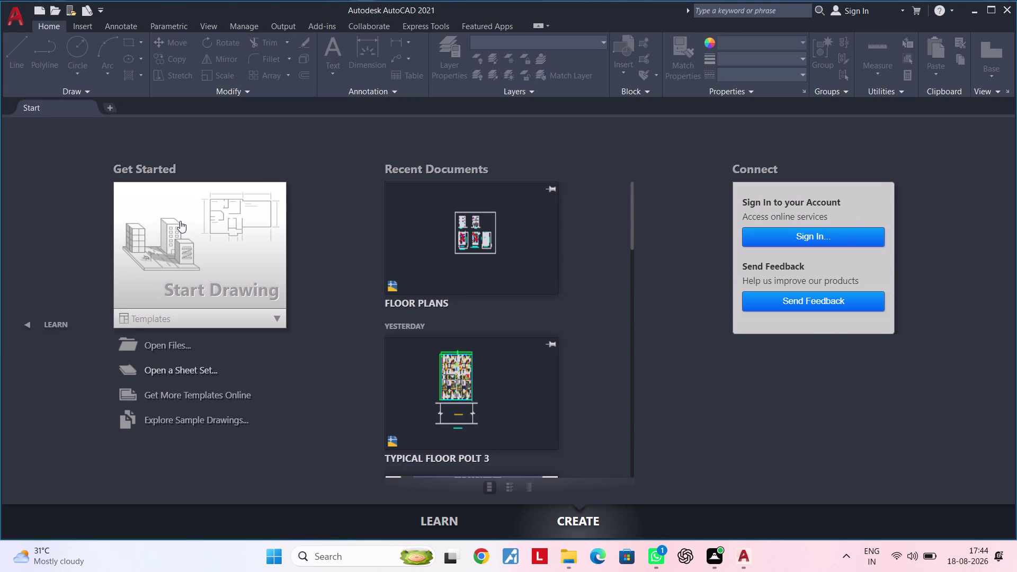
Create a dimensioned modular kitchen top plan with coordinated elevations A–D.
Start a new blank drawing from the Start tab.
click(180, 220)
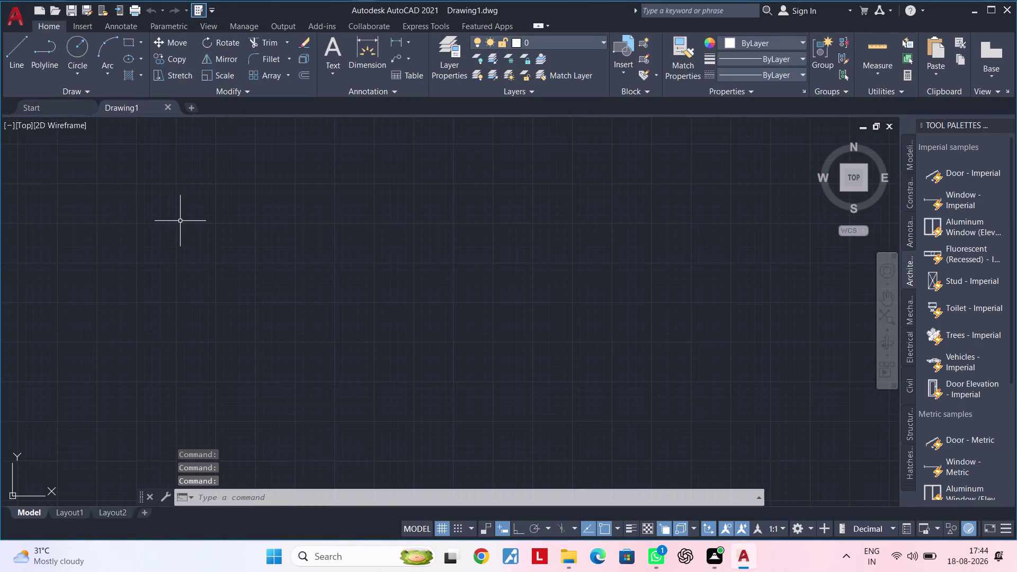
scroll(down, 3)
scroll(down, 3)
middle_drag(390, 250, 360, 308)
Close the Tool Palettes window to clear the drawing area.
click(889, 129)
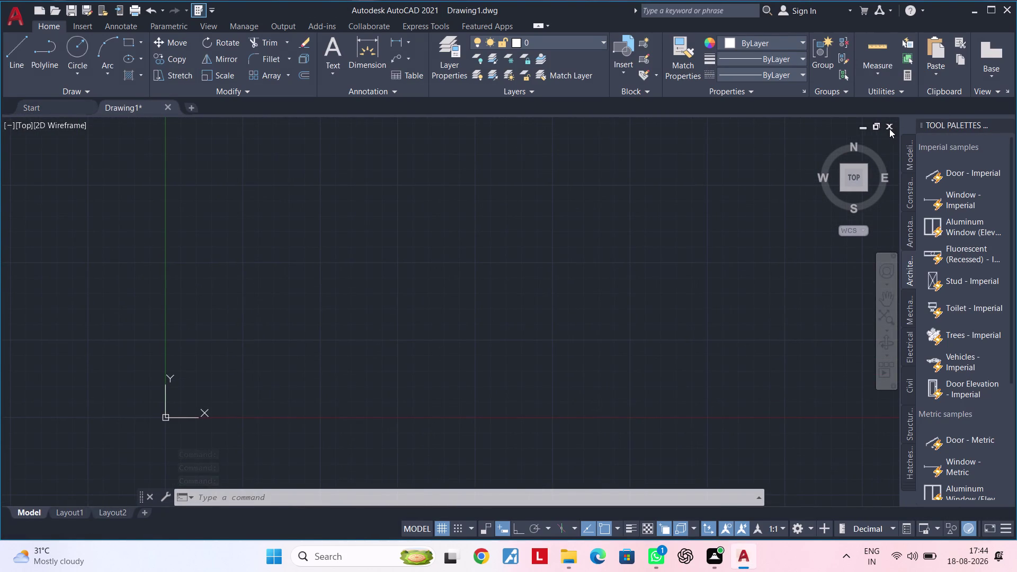
click(621, 225)
click(591, 214)
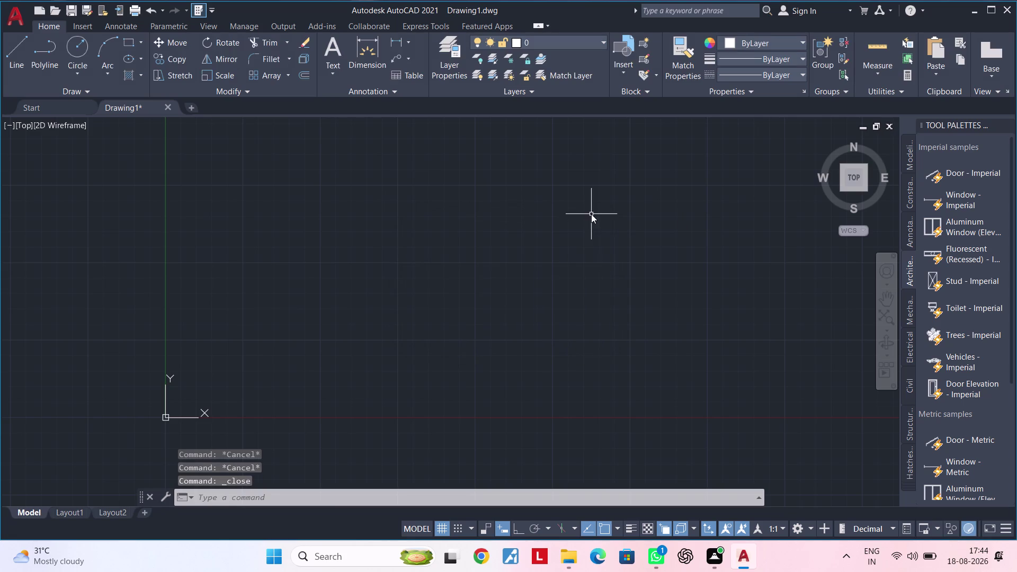
click(1006, 123)
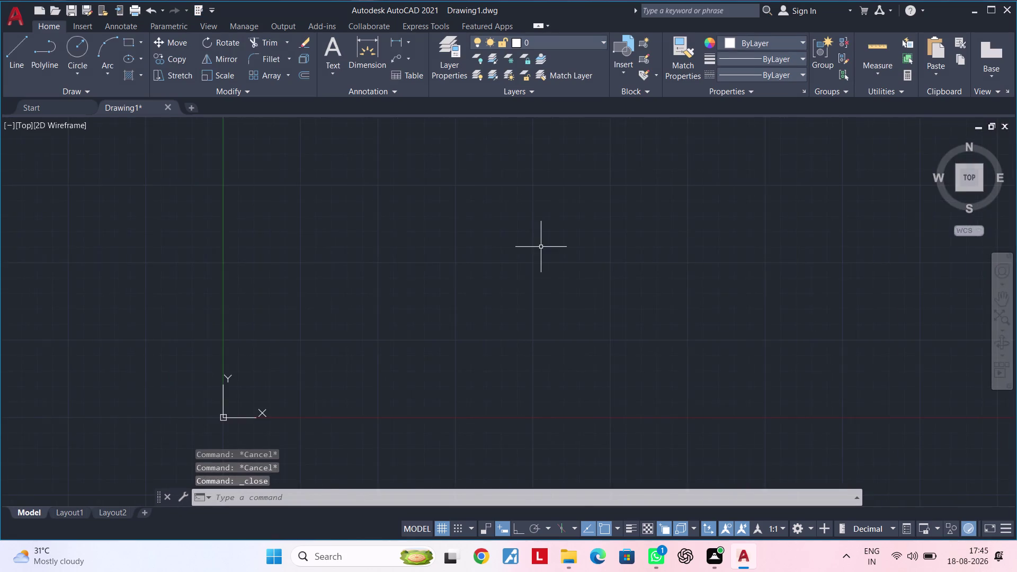
Open the Options dialog using the OP command alias.
scroll(down, 3)
middle_drag(511, 254, 273, 401)
middle_drag(353, 324, 342, 344)
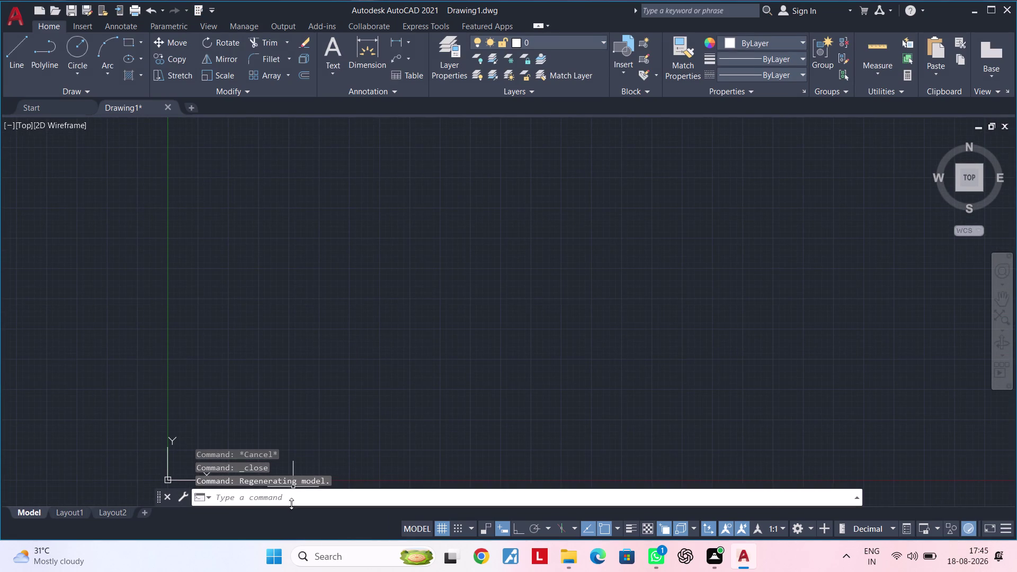
click(292, 502)
text(op)
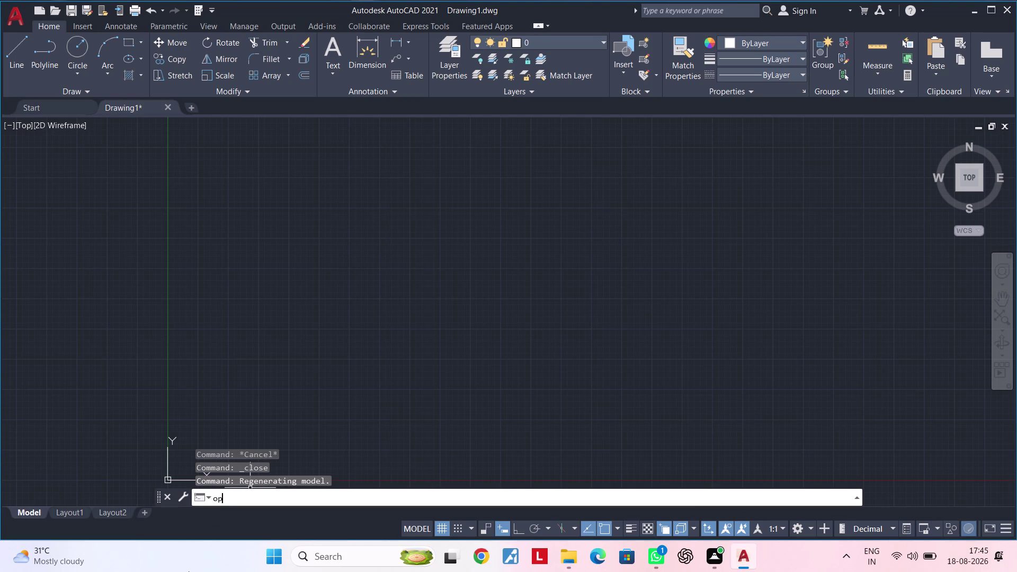
text(to)
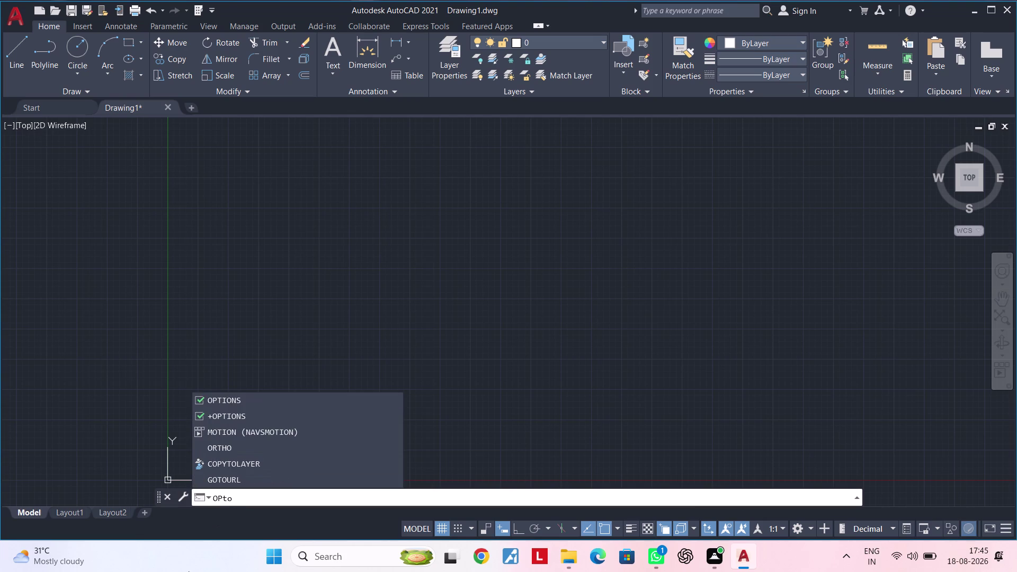
click(252, 396)
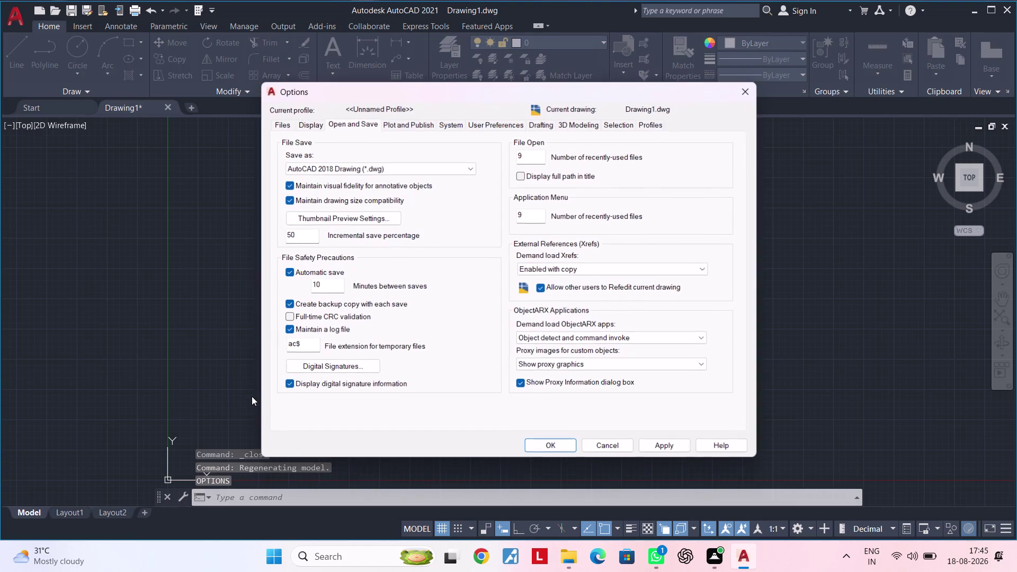
Apply the file save safety settings on the Open and Save tab and close Options.
click(285, 326)
click(293, 330)
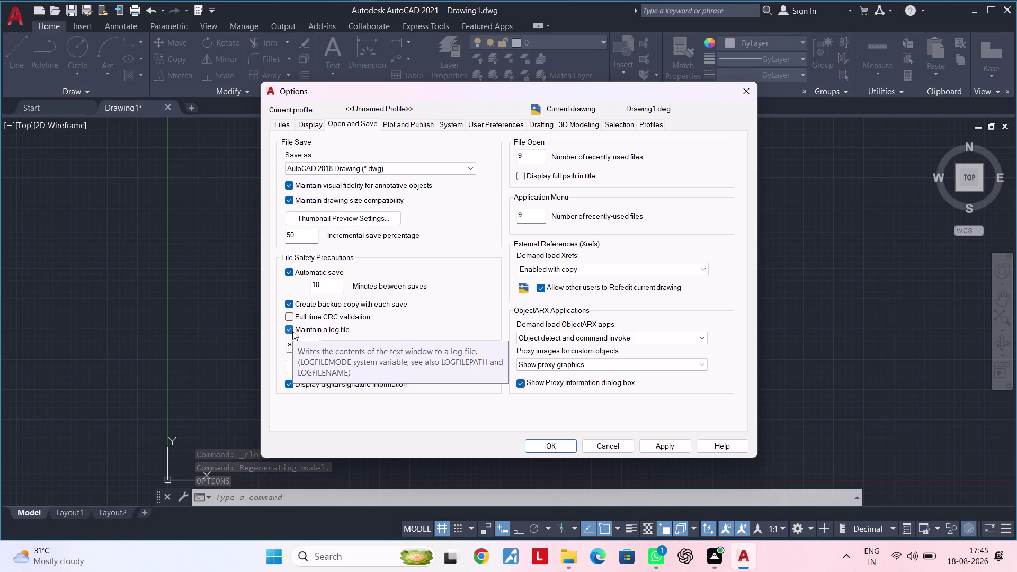
click(658, 446)
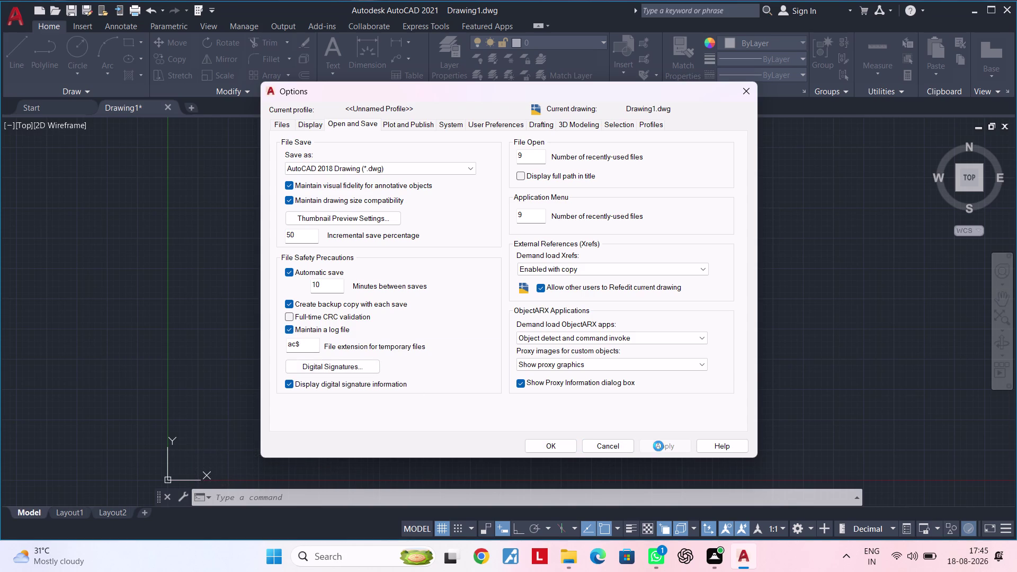
click(562, 443)
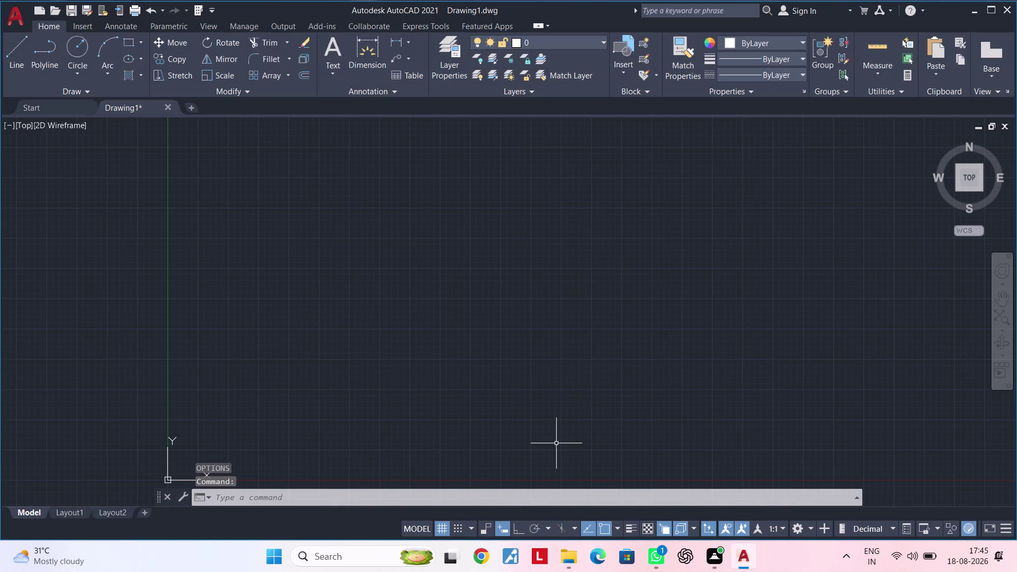
Choose a new length precision in the Drawing Units dialog (UN) and confirm it.
scroll(down, 3)
middle_drag(370, 280, 278, 375)
middle_click(278, 375)
key(Escape)
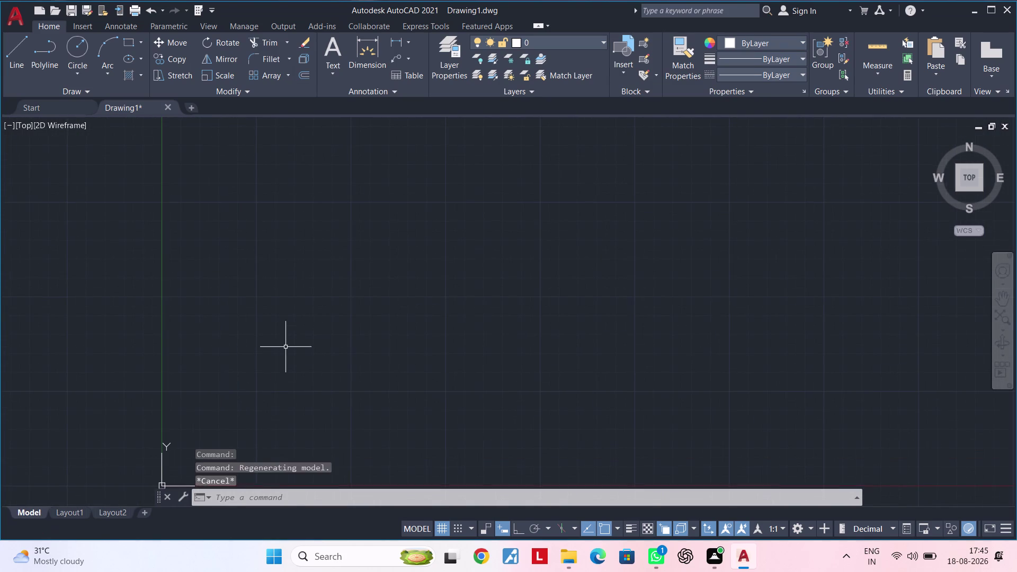
key(Escape)
text(un)
key(space)
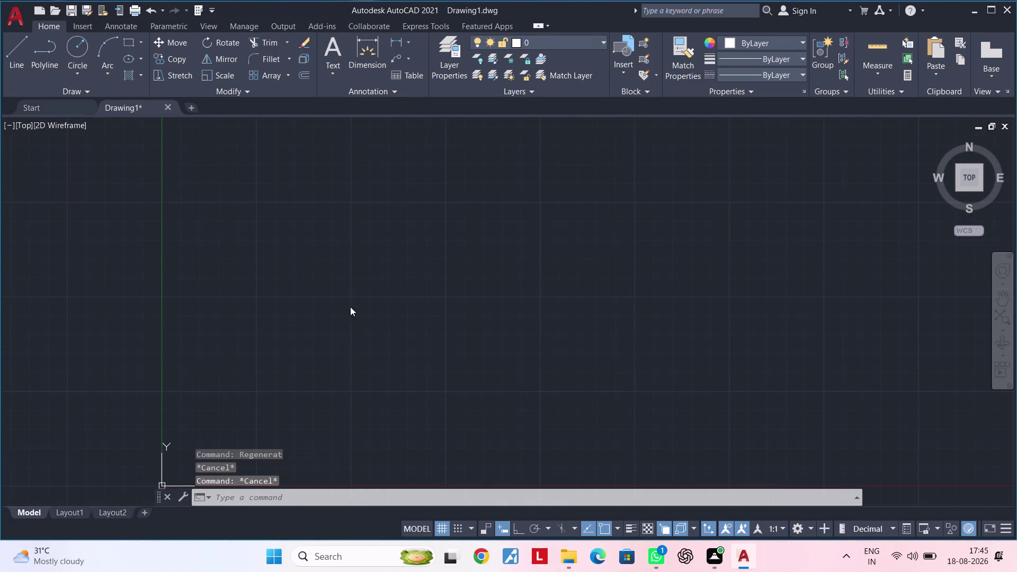
click(442, 211)
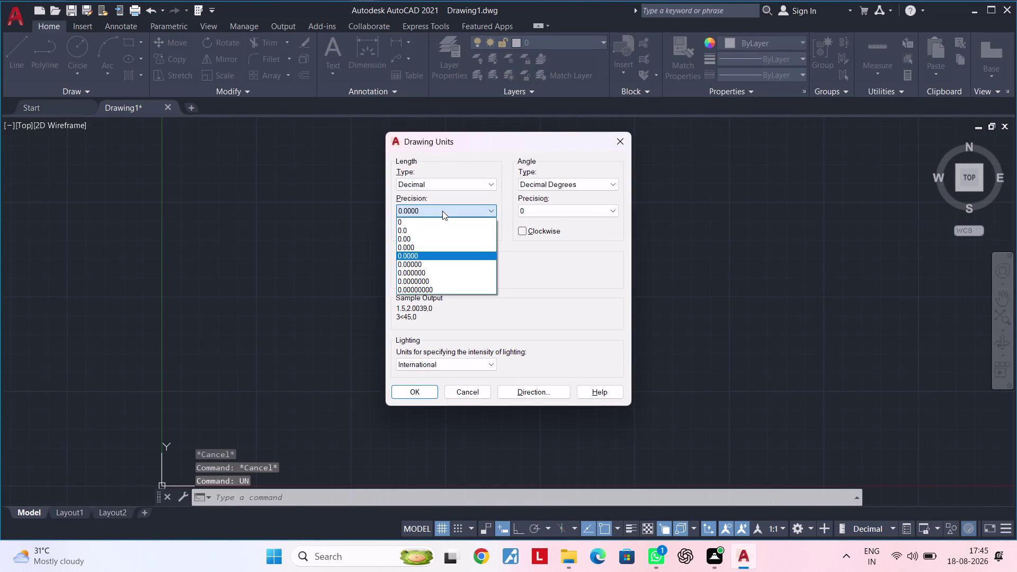
click(432, 230)
click(427, 394)
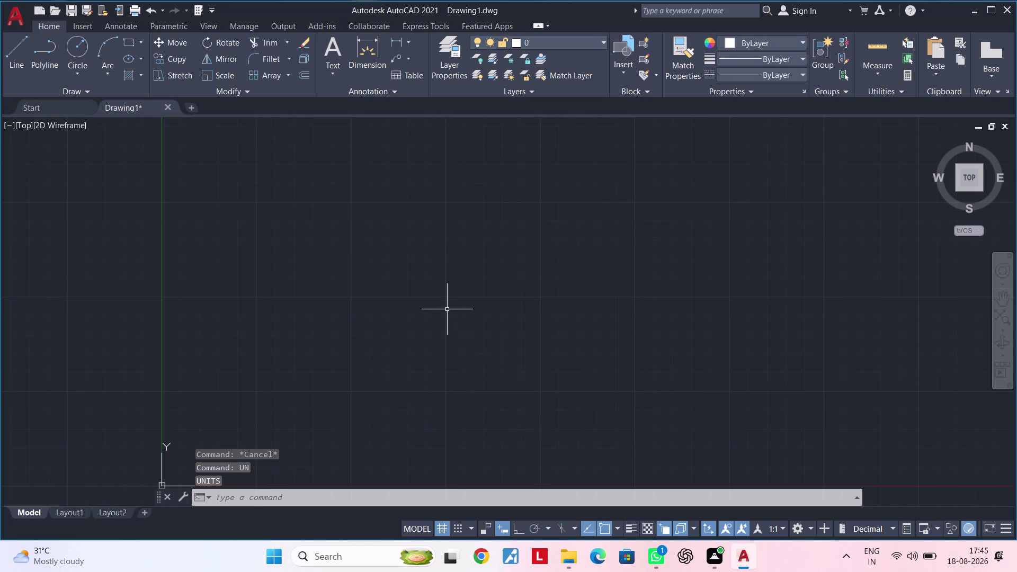
text(d)
key(space)
Set the ISO-25 style's primary units precision to 0.0, then show its Text settings.
click(647, 248)
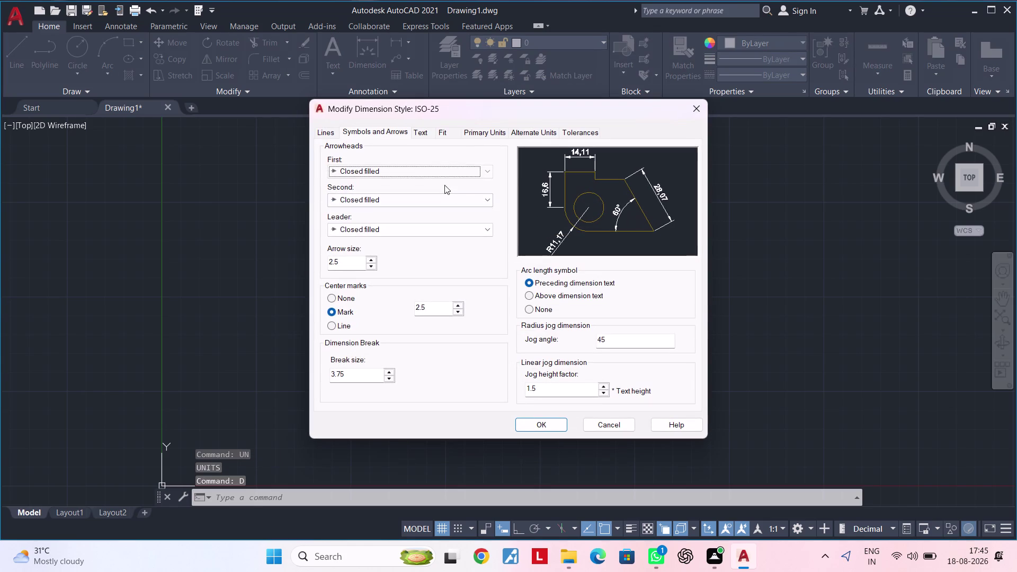
click(474, 129)
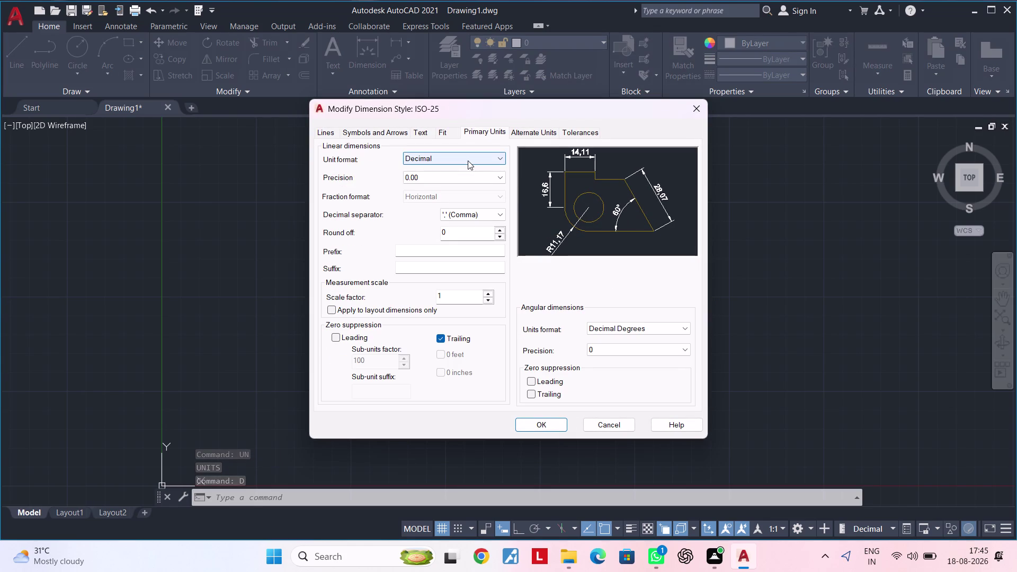
click(471, 175)
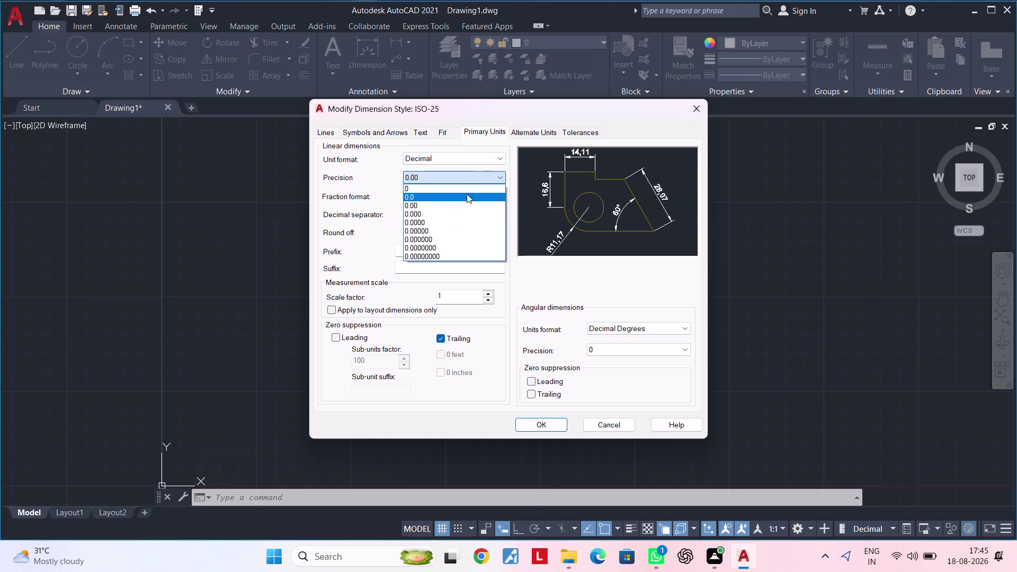
click(467, 193)
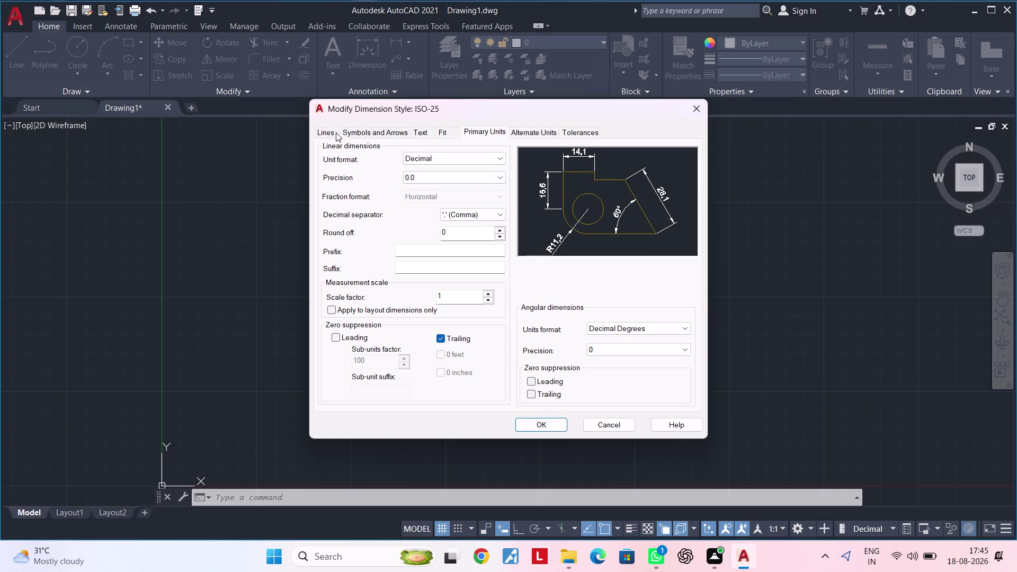
click(421, 137)
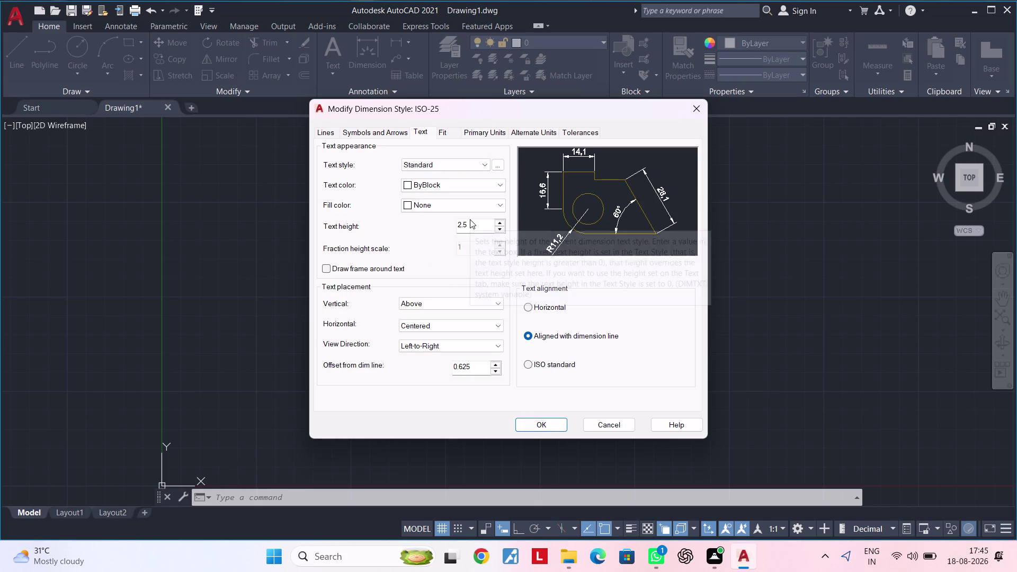